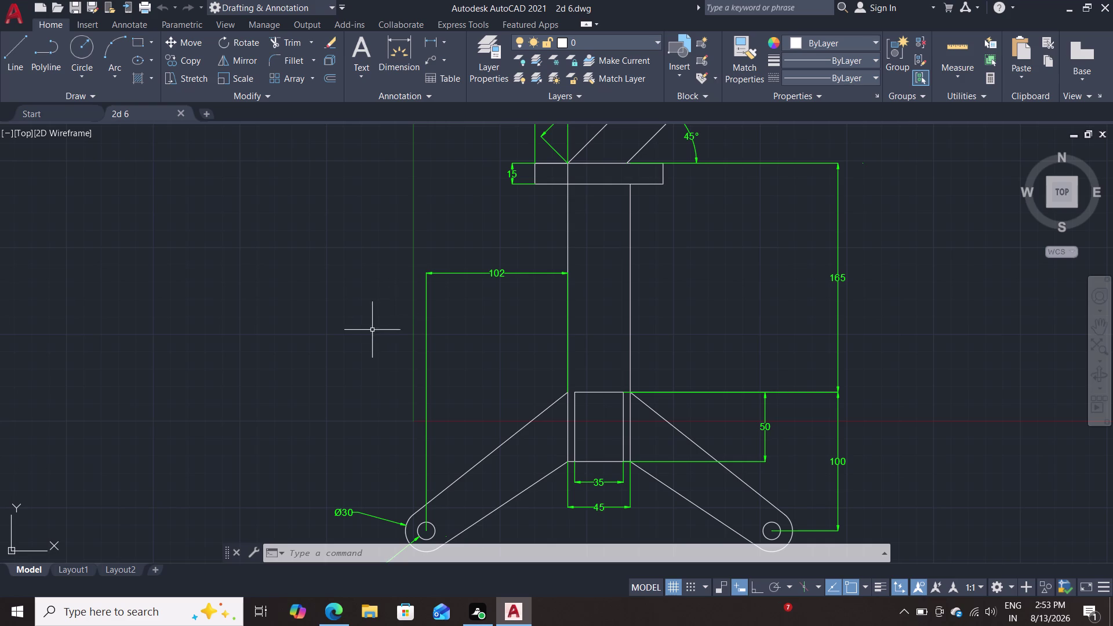
Export the stand drawing from the application menu as '2d 6.pdf' into Documents.
click(11, 17)
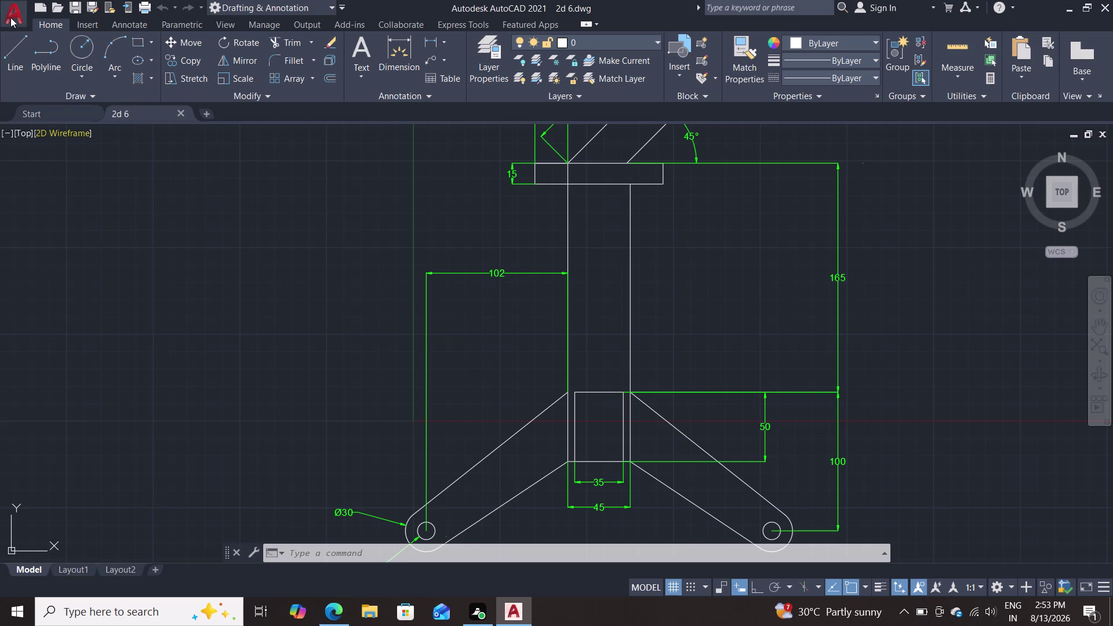
click(34, 260)
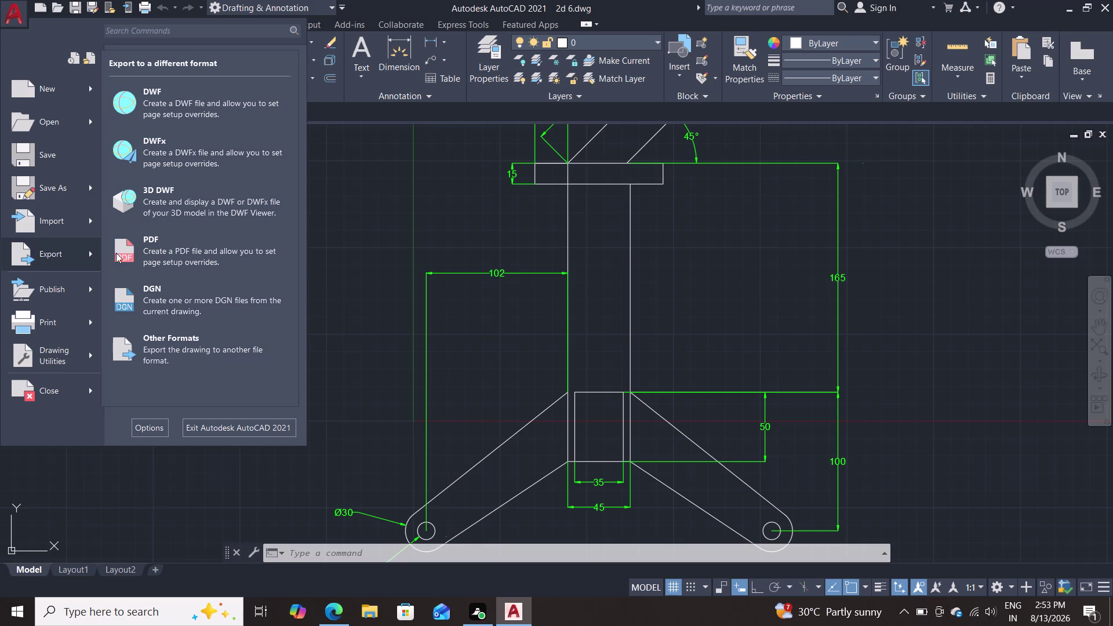
click(151, 254)
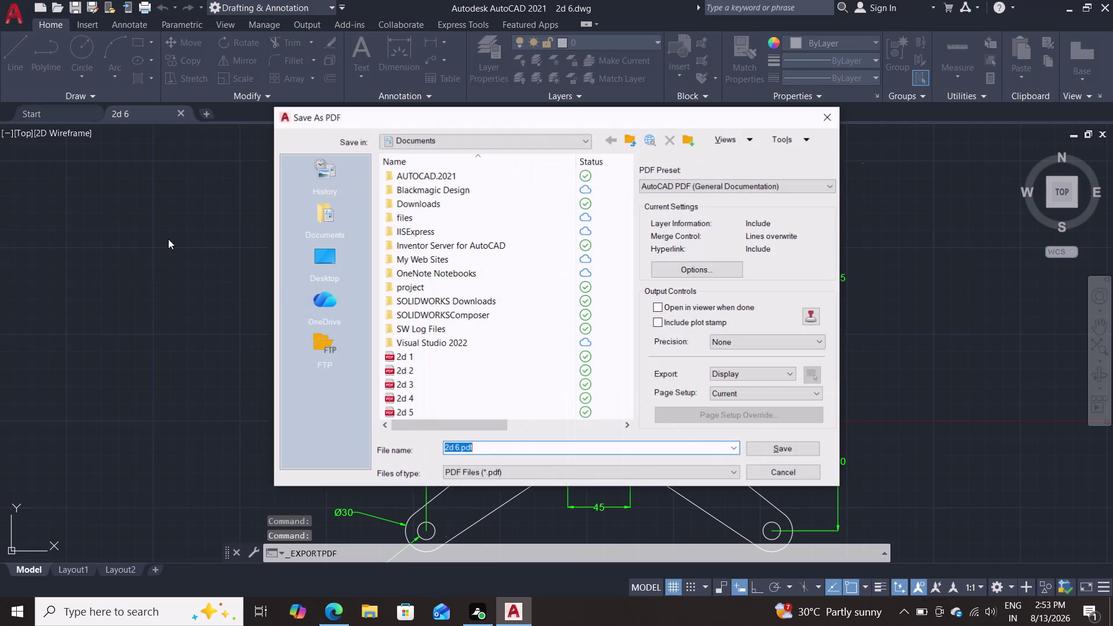
click(763, 451)
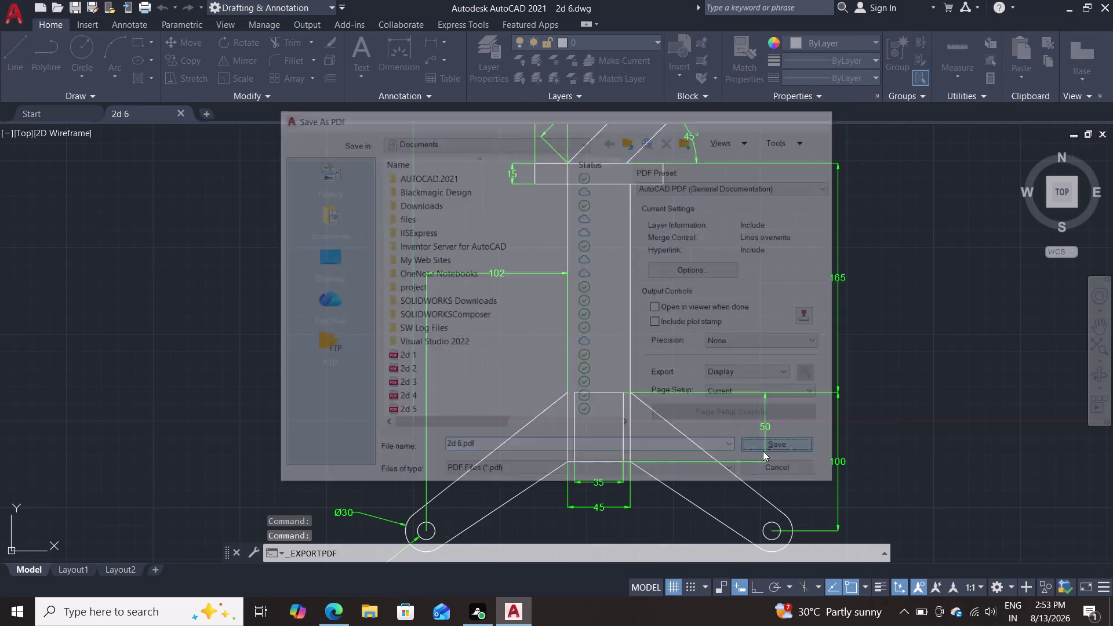